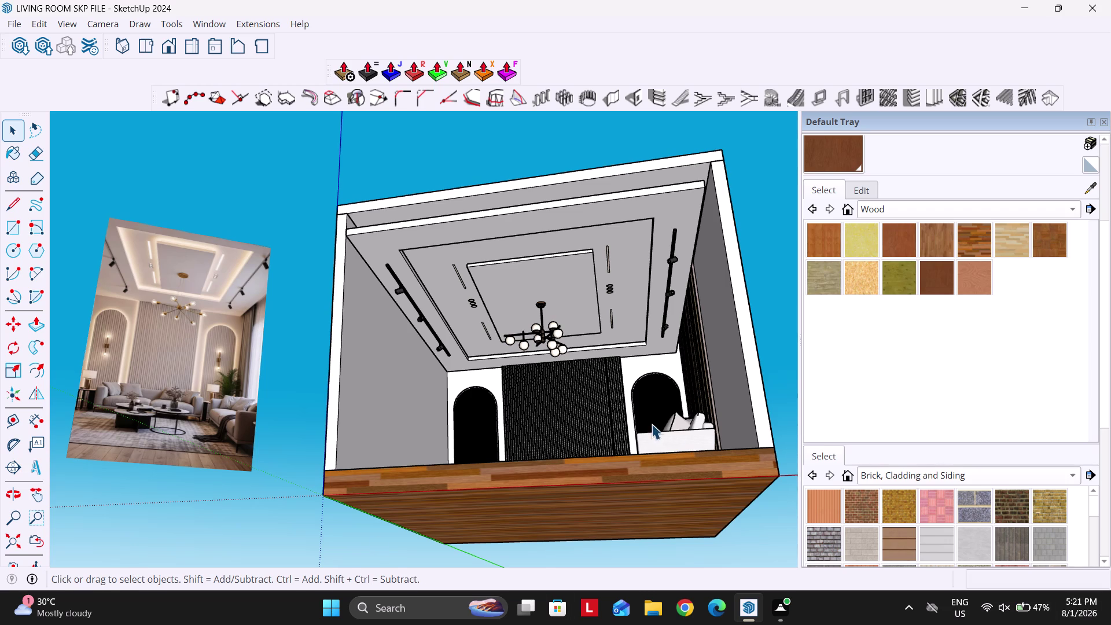
Zoom and scroll the view to move inside the living room model.
scroll(down, 3)
scroll(up, 3)
scroll(down, 3)
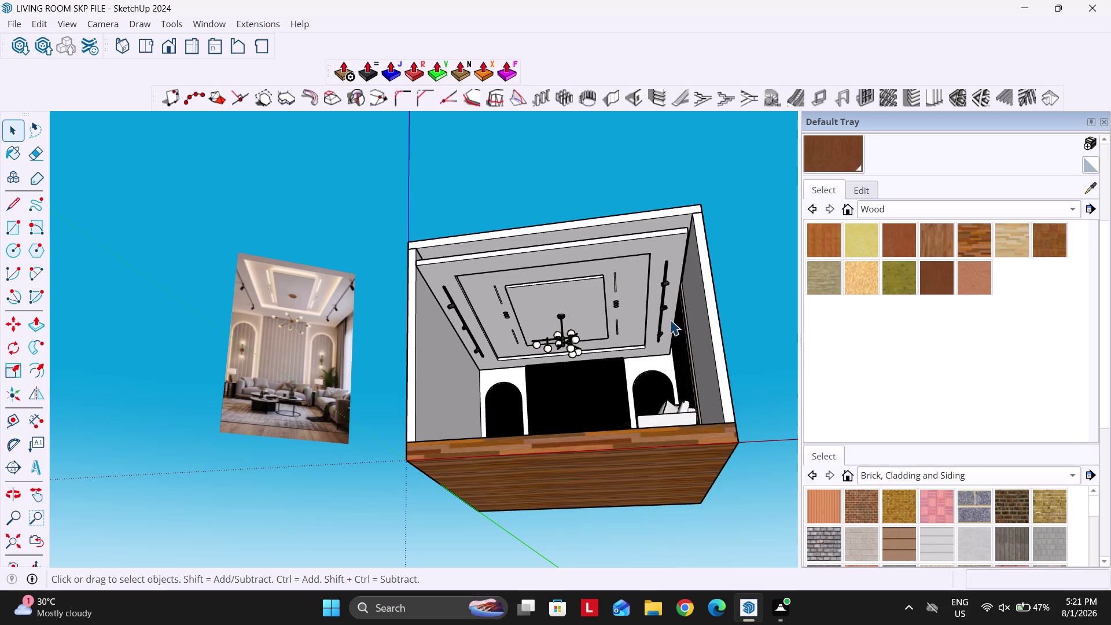
scroll(left, 3)
scroll(down, 3)
scroll(up, 3)
scroll(down, 3)
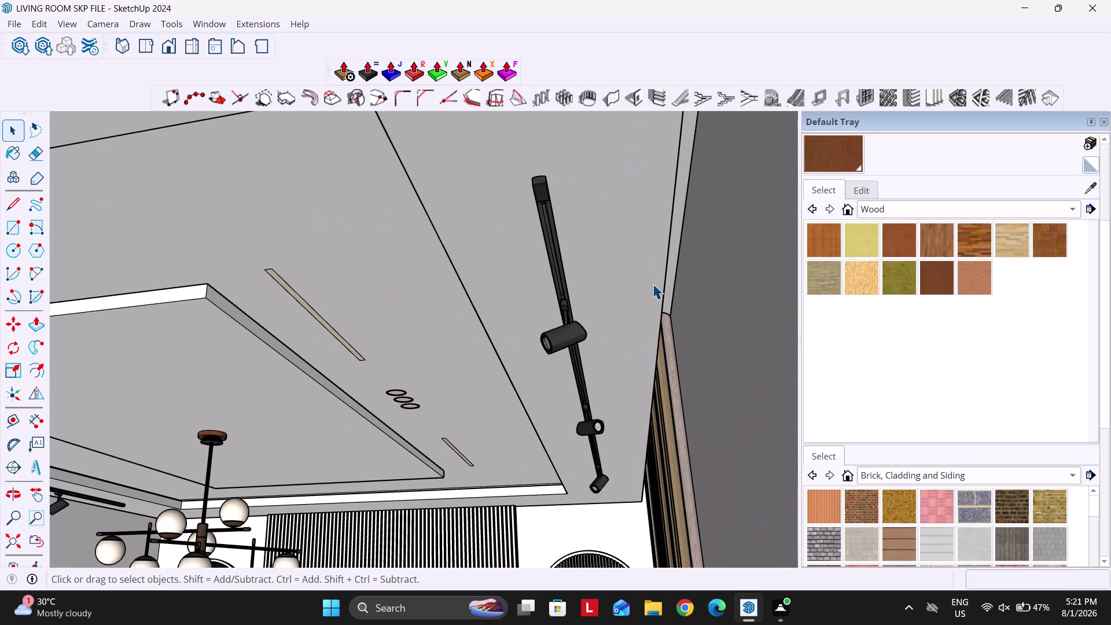
scroll(down, 3)
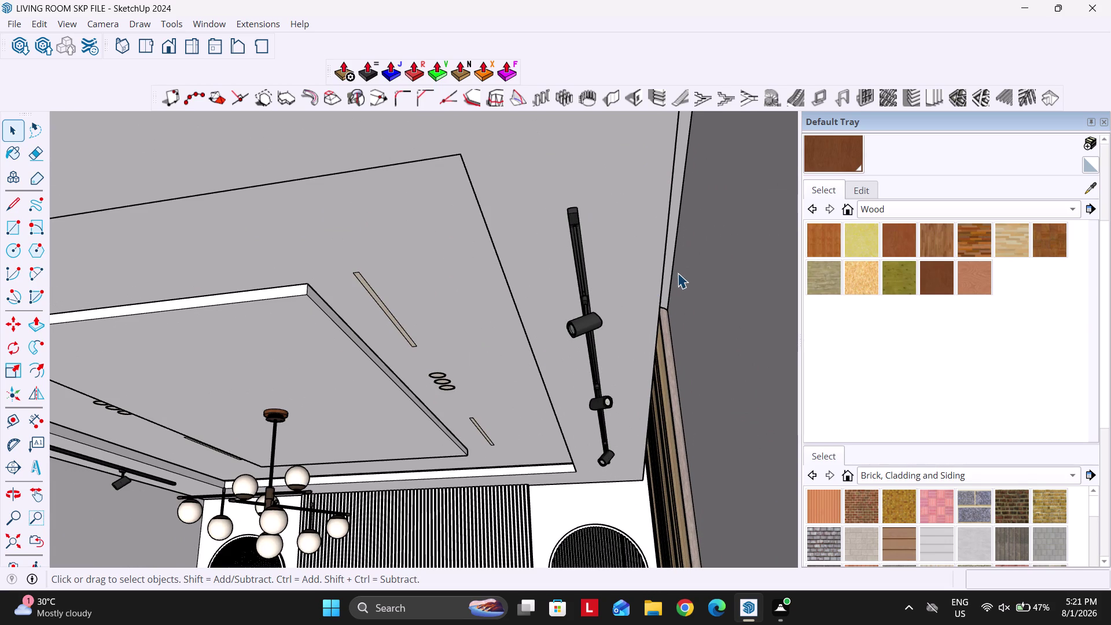
scroll(down, 3)
scroll(down, 3)
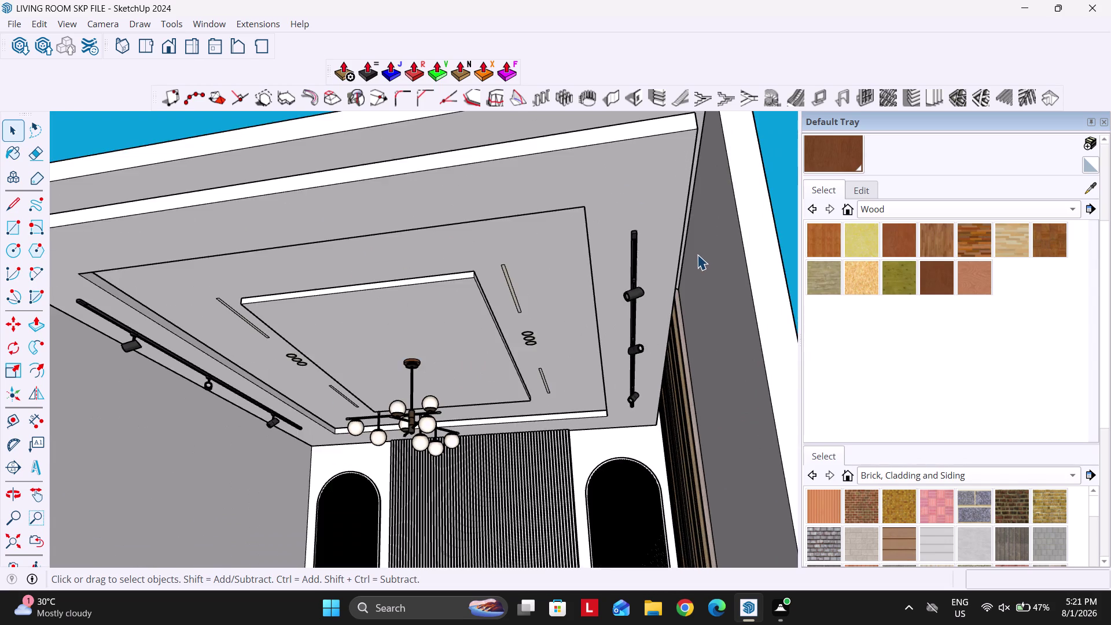
scroll(left, 3)
scroll(down, 3)
scroll(left, 3)
scroll(down, 3)
scroll(left, 3)
scroll(down, 3)
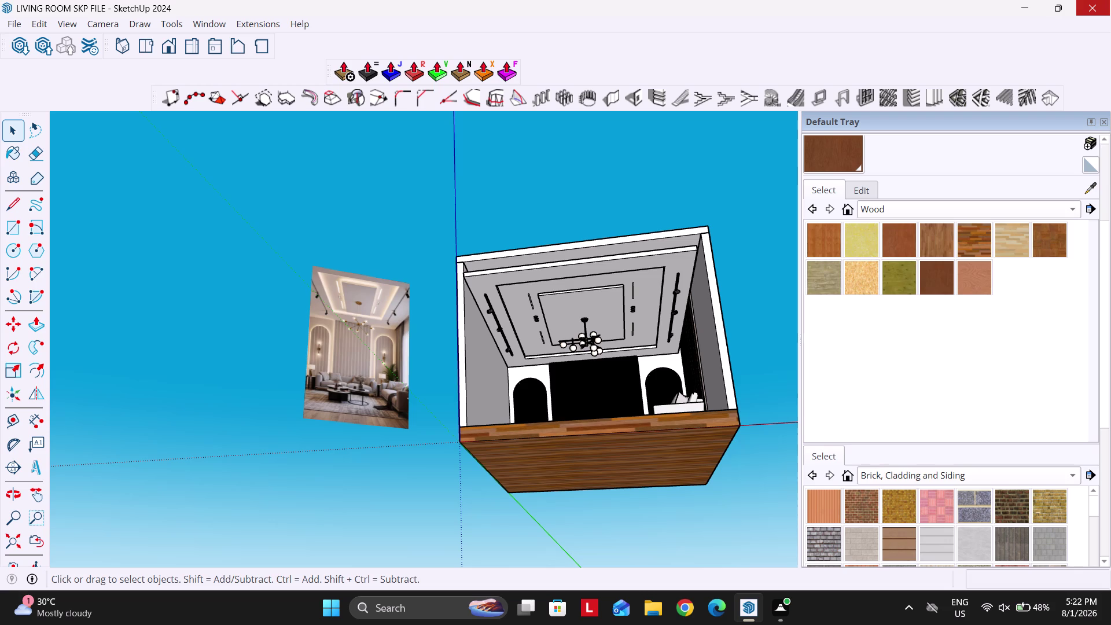
Orbit and zoom toward the sofa, fluted panel and arched niche for a close look.
scroll(down, 3)
scroll(up, 3)
scroll(down, 3)
scroll(up, 3)
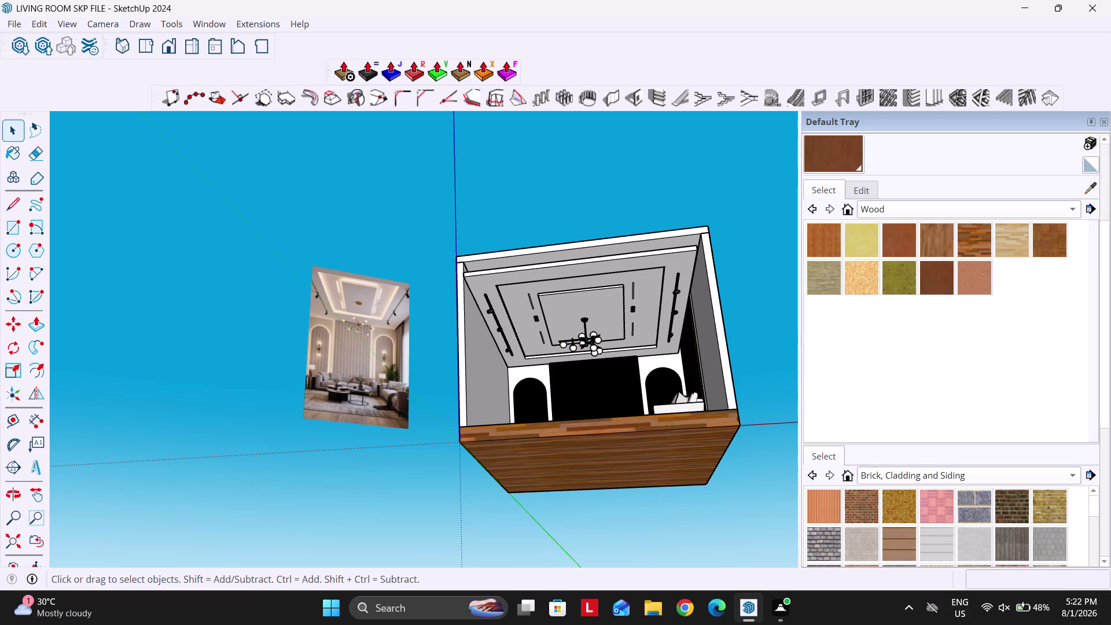
scroll(up, 3)
scroll(down, 3)
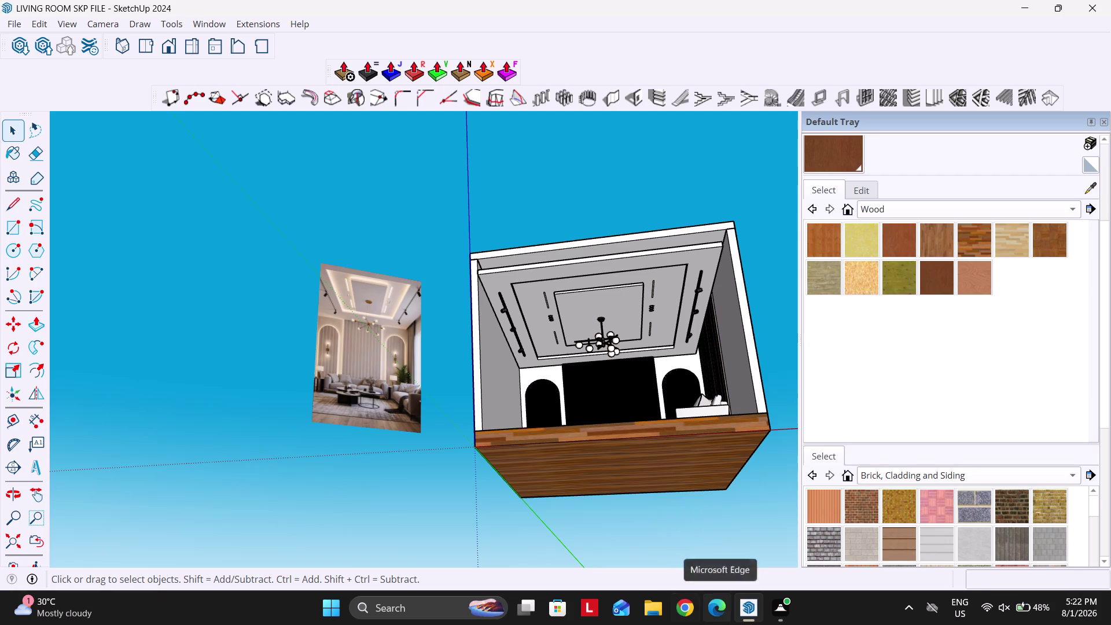
scroll(up, 3)
drag(575, 381, 563, 402)
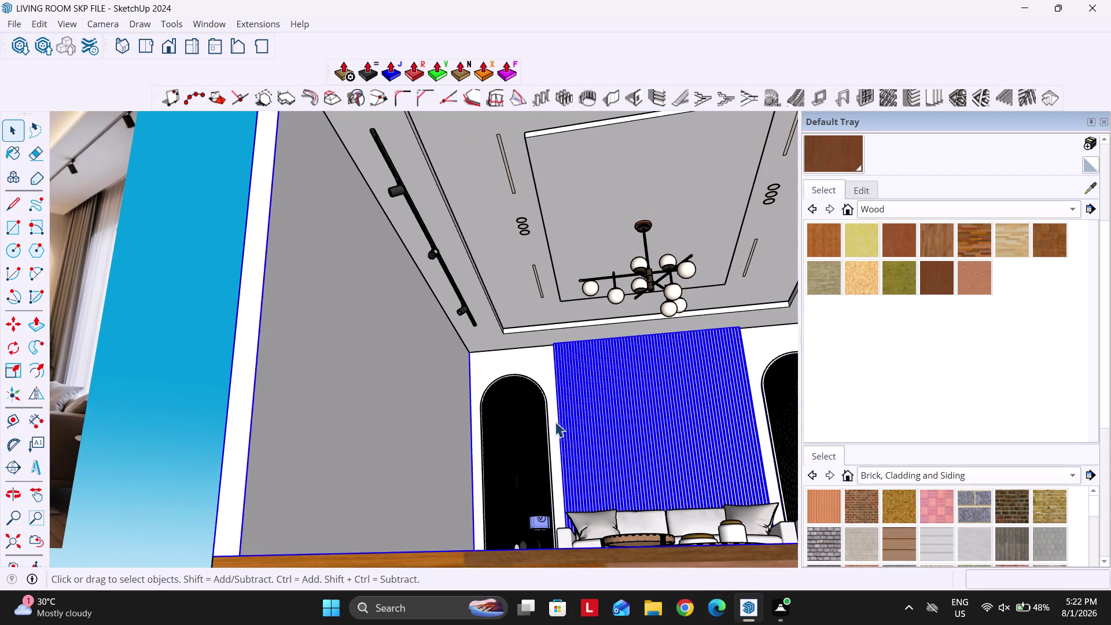
scroll(down, 3)
drag(543, 371, 529, 382)
middle_drag(515, 420, 508, 480)
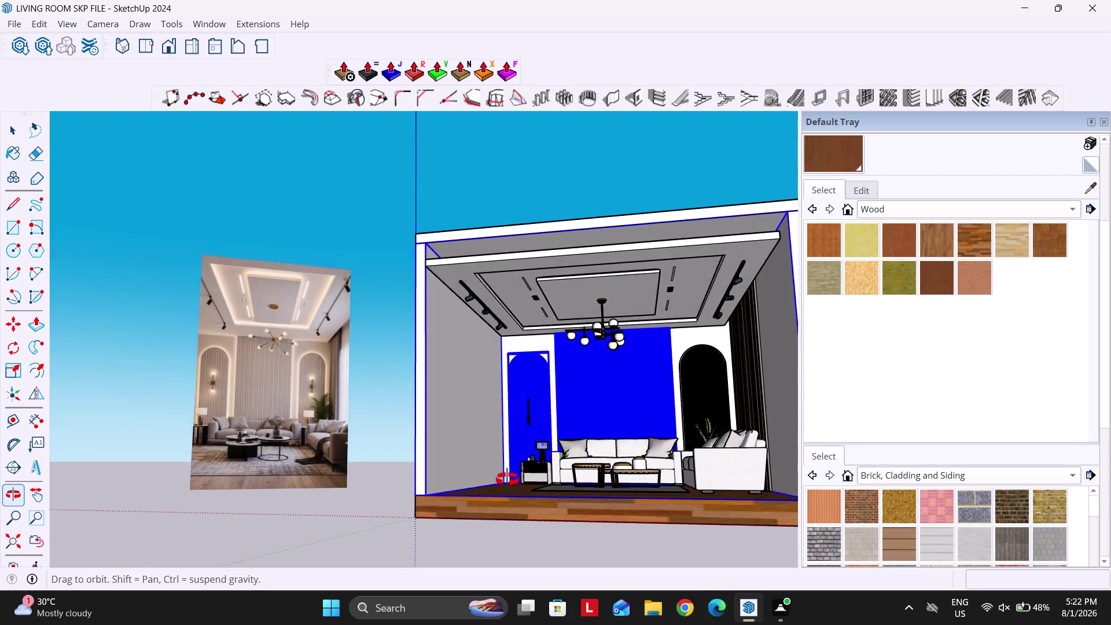
middle_drag(508, 480, 483, 498)
scroll(up, 3)
scroll(down, 3)
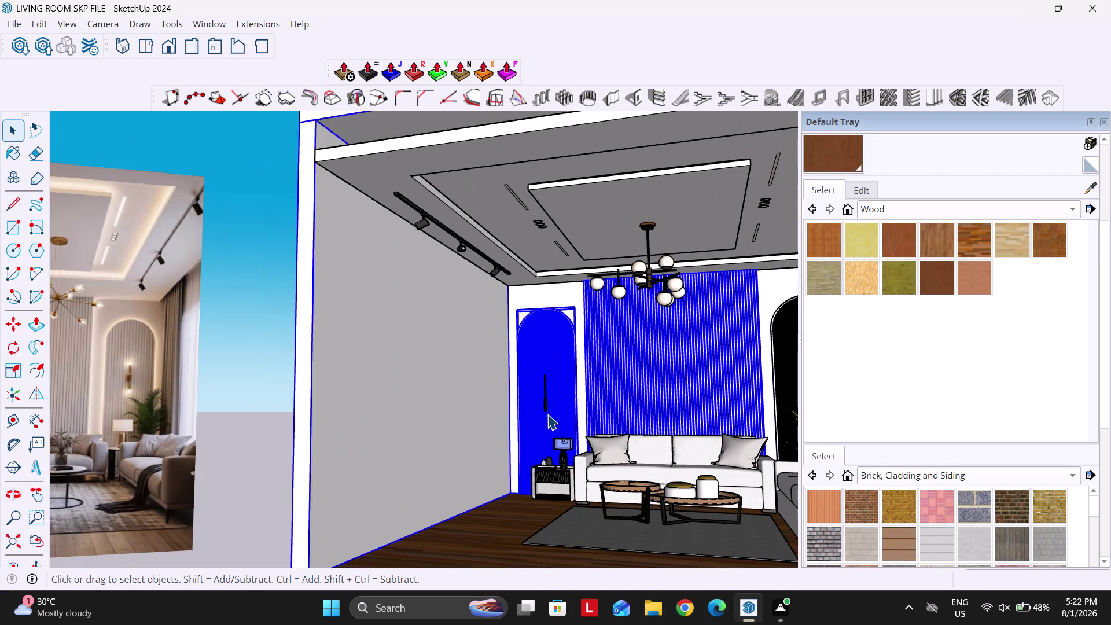